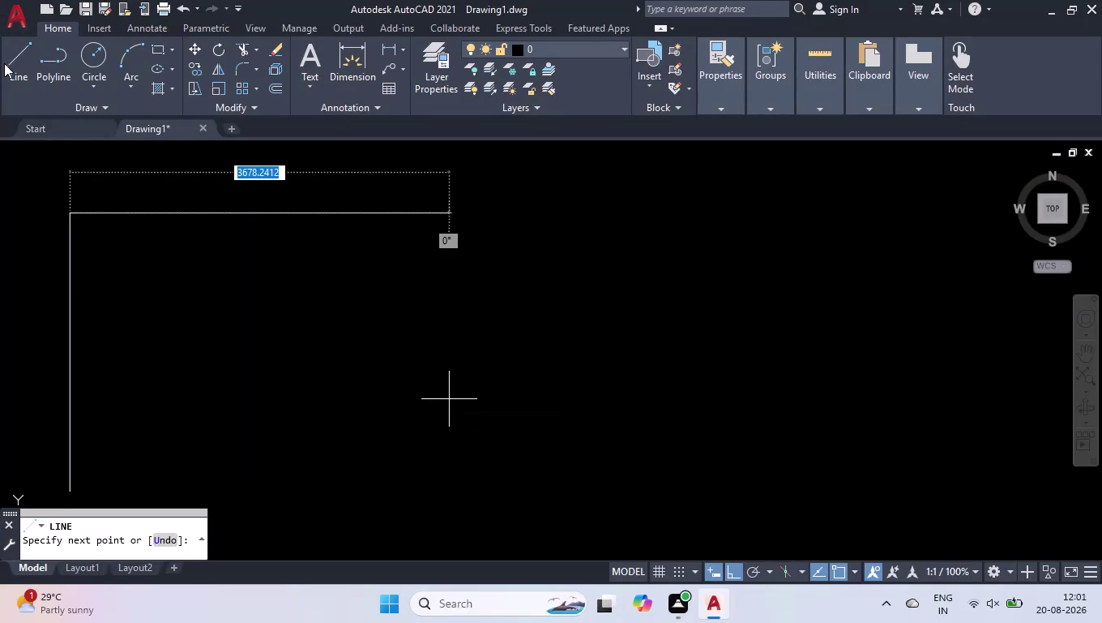
Draw the 3712 top edge and 2700 right side, then close the rectangle outline.
text(37)
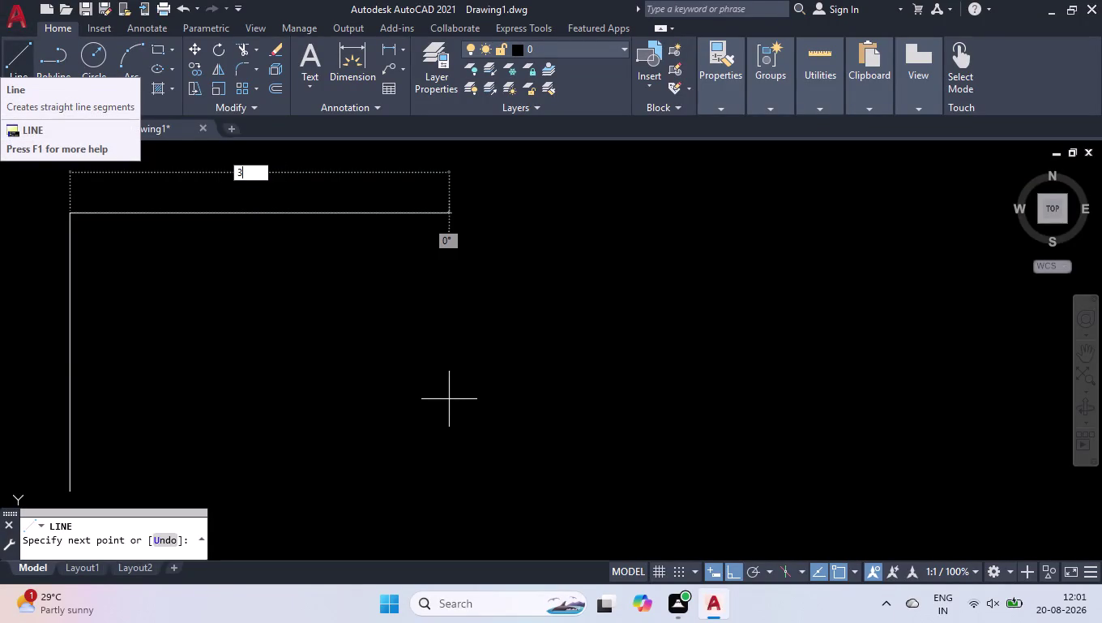
text(12)
key(Return)
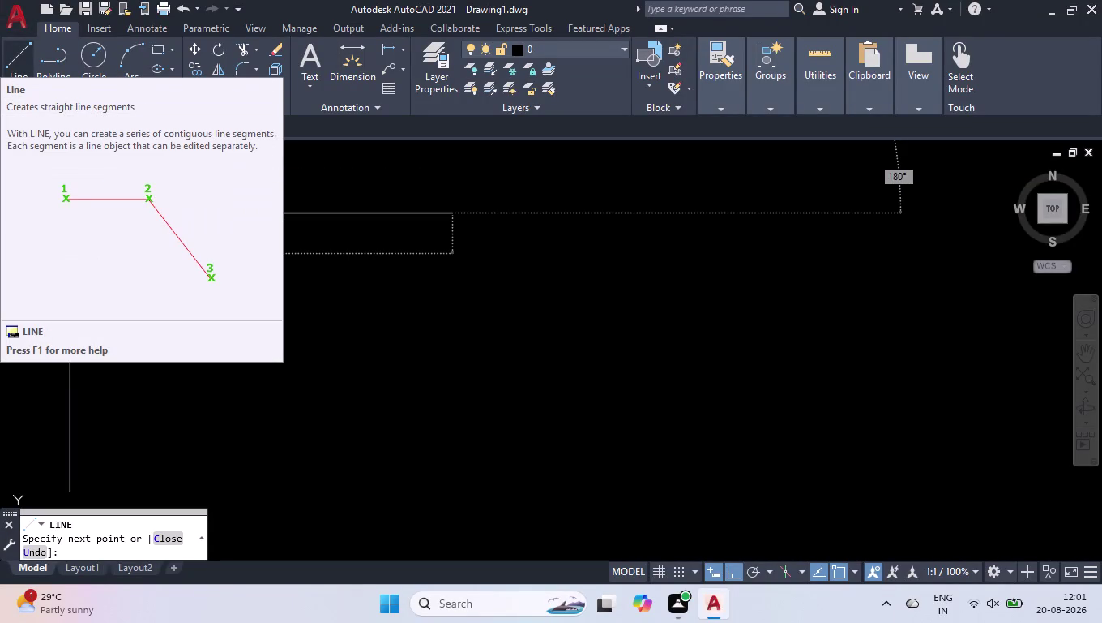
scroll(down, 3)
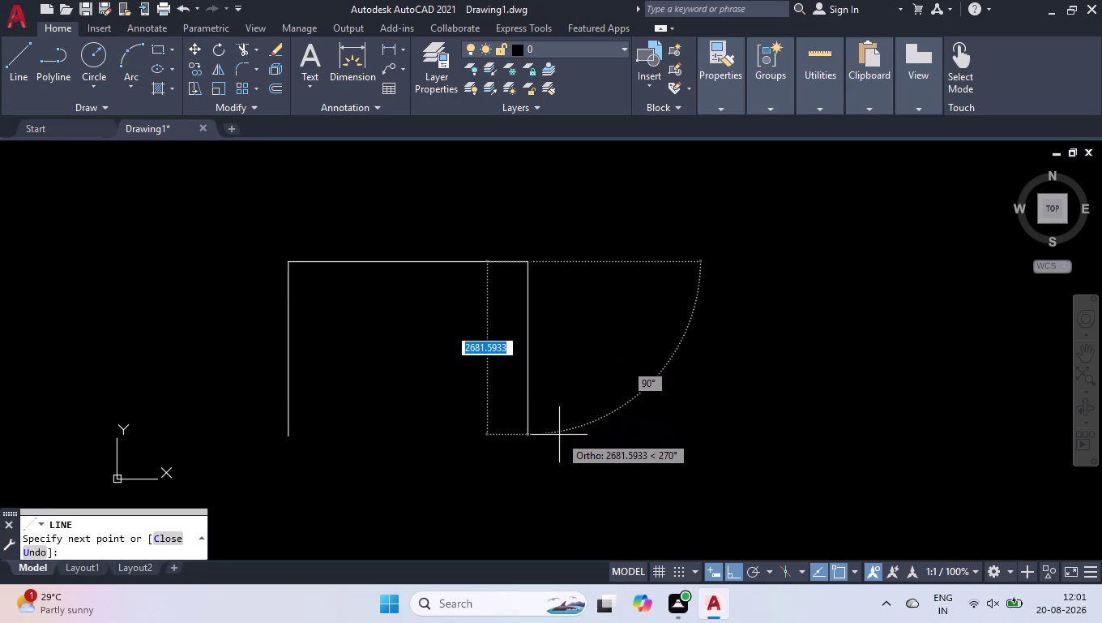
text(2700)
key(Return)
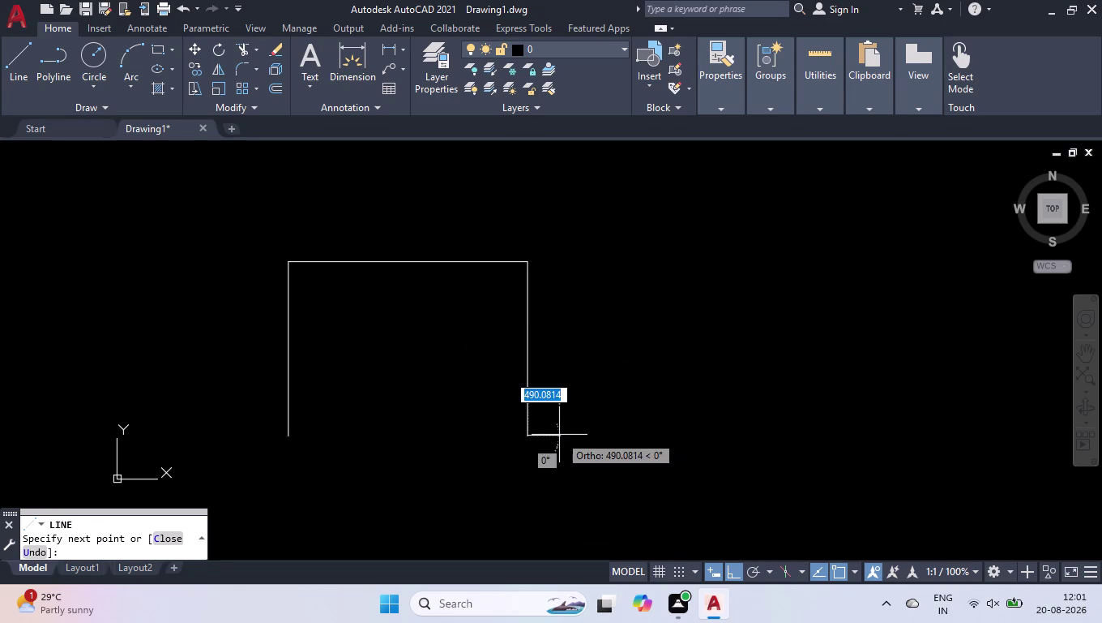
key(c)
key(Return)
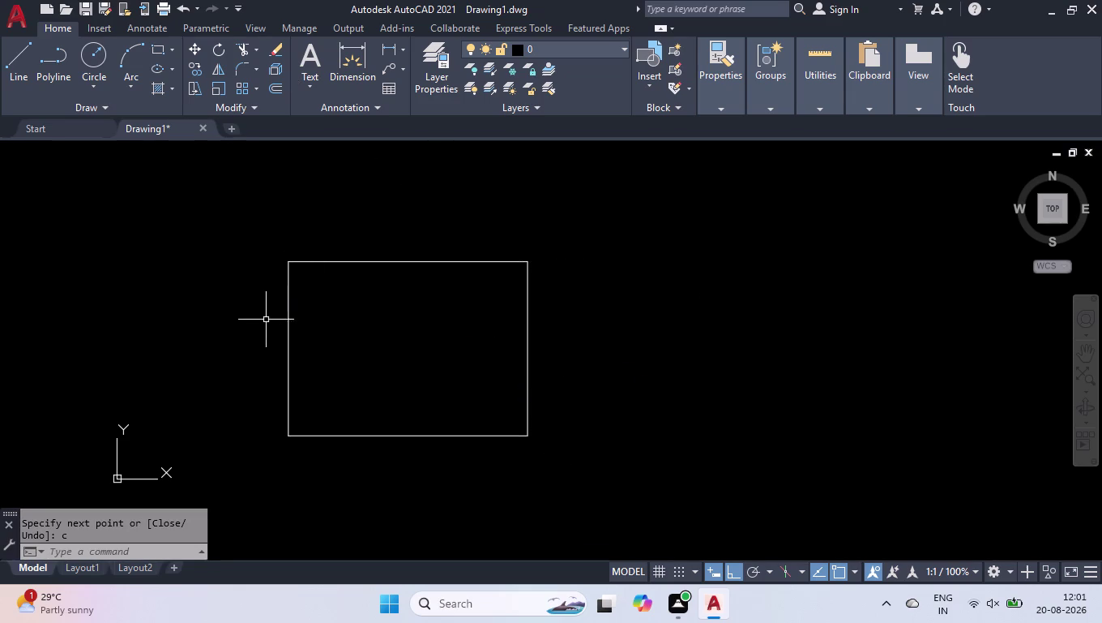
scroll(up, 3)
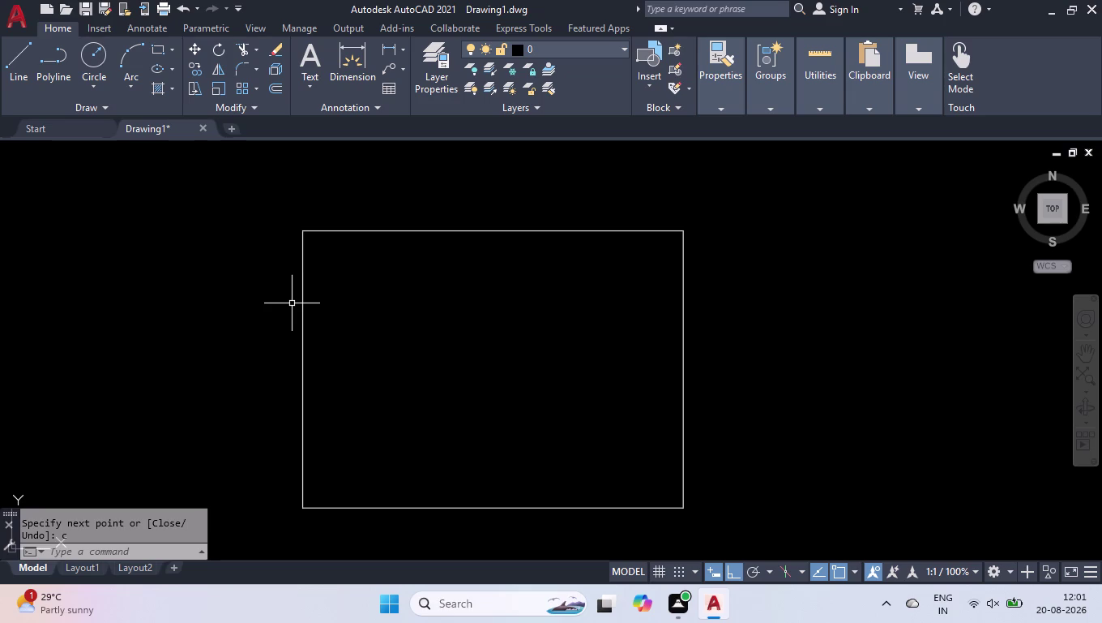
Offset the right edge 273 inward to form the right side post.
text(off)
key(Return)
key(2)
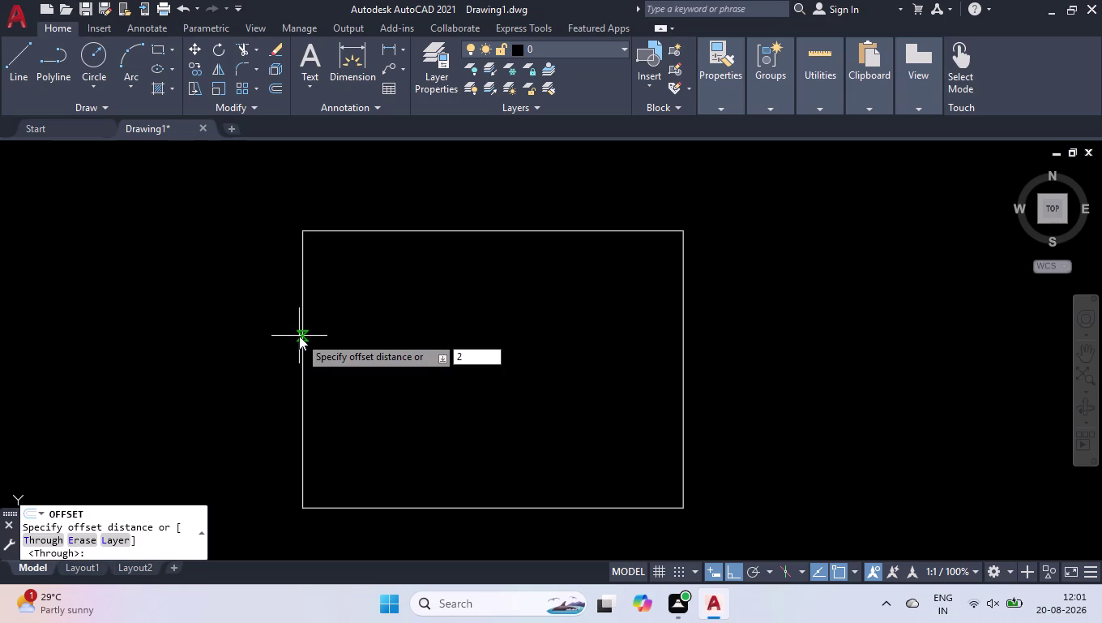
text(7)
text(3)
key(Return)
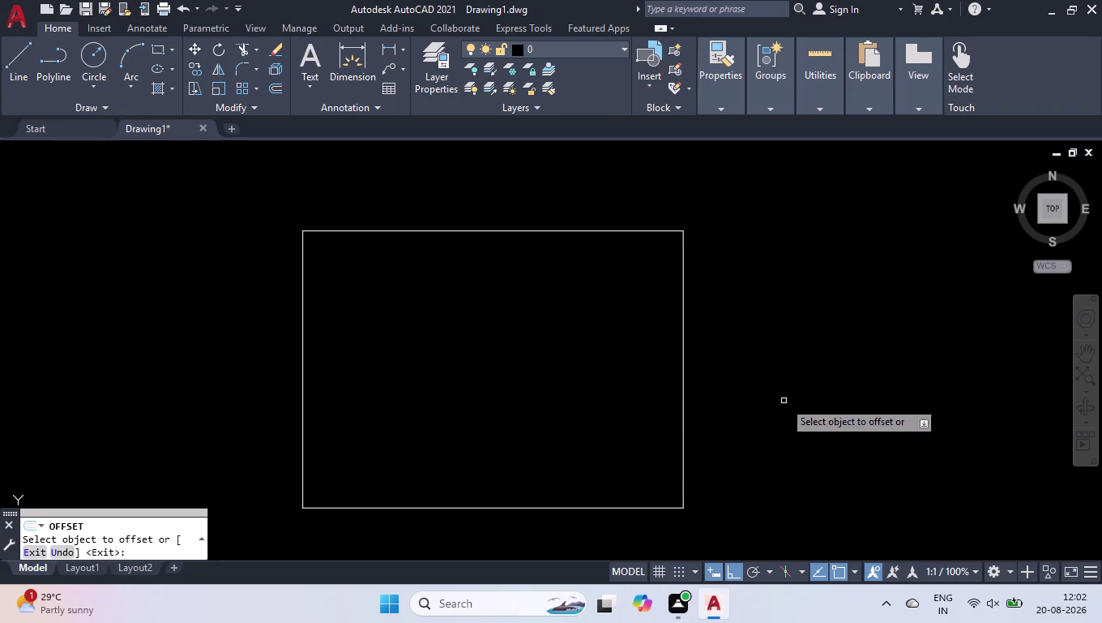
click(682, 383)
click(545, 398)
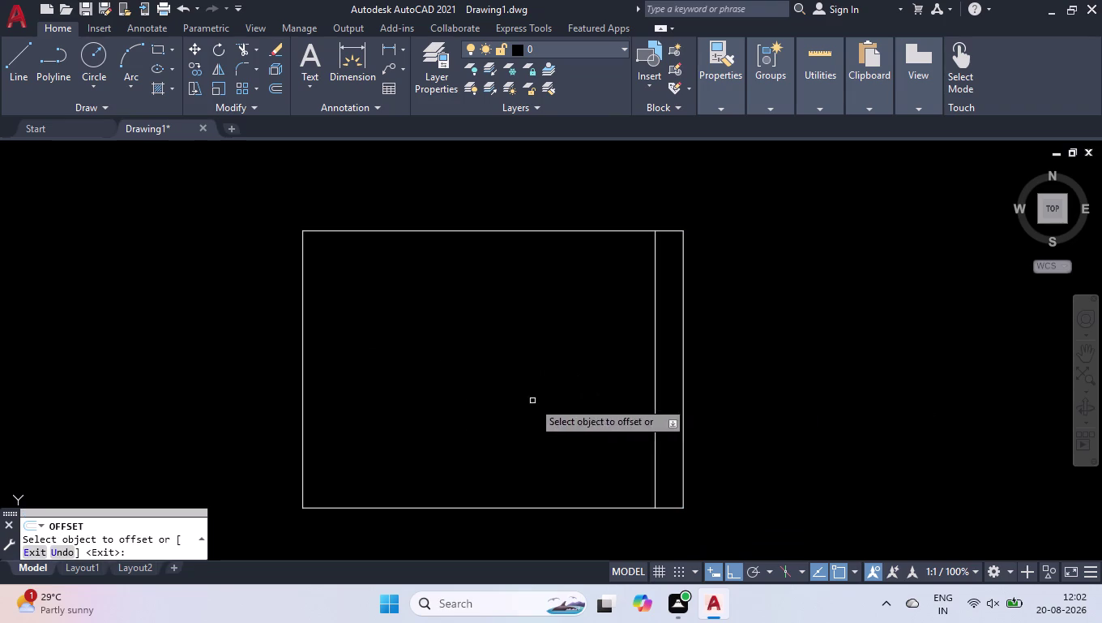
Offset the left edge inward to form the left side post, then end Offset.
click(302, 375)
text(14)
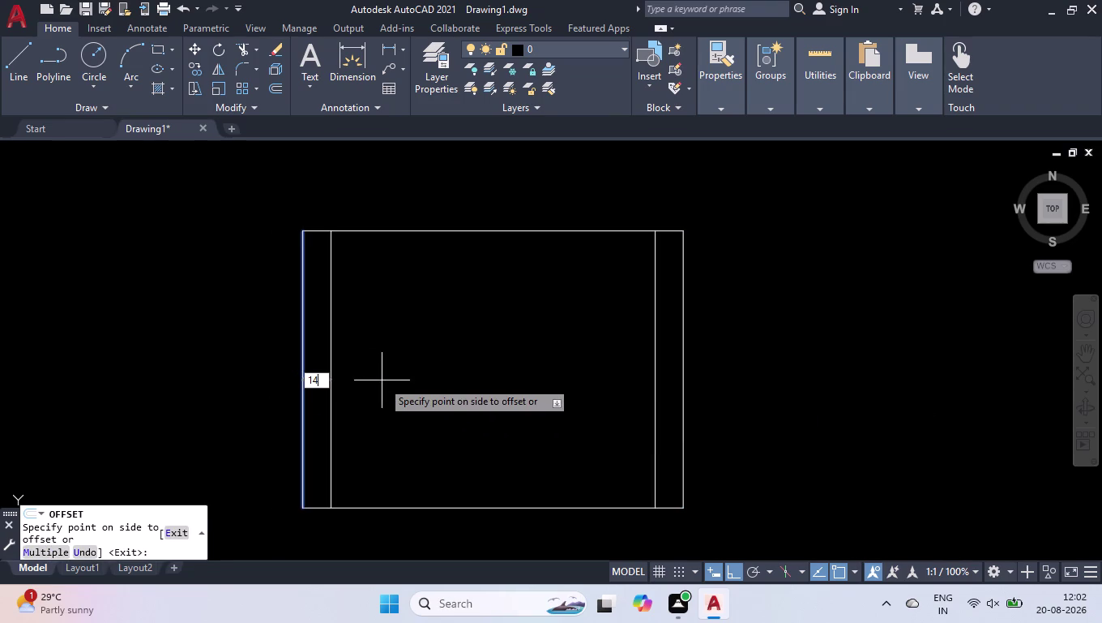
text(9)
key(Return)
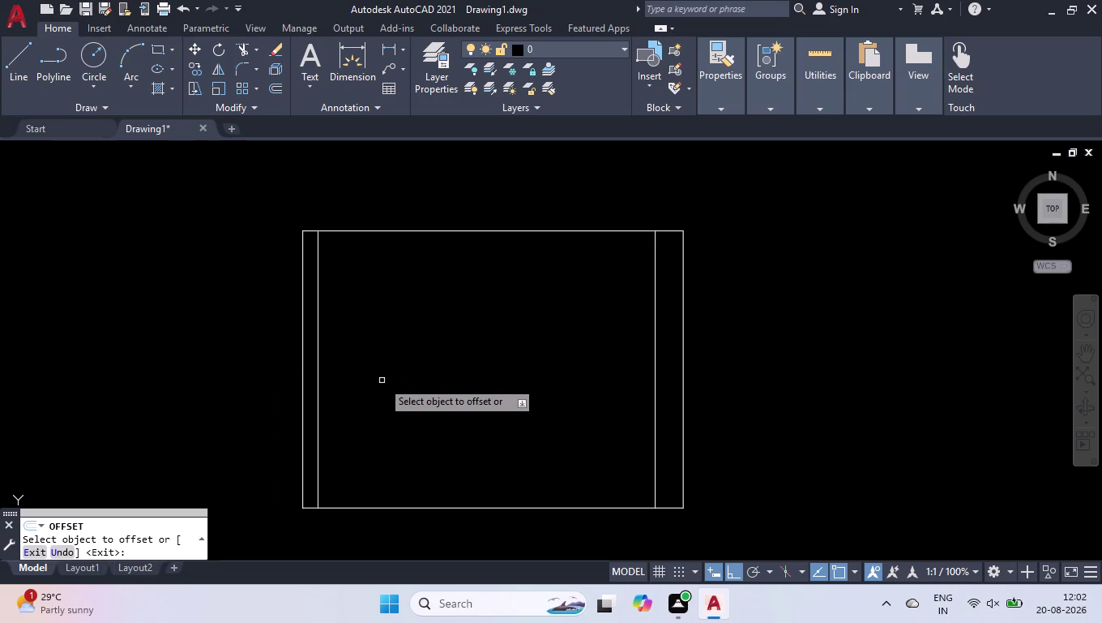
key(Return)
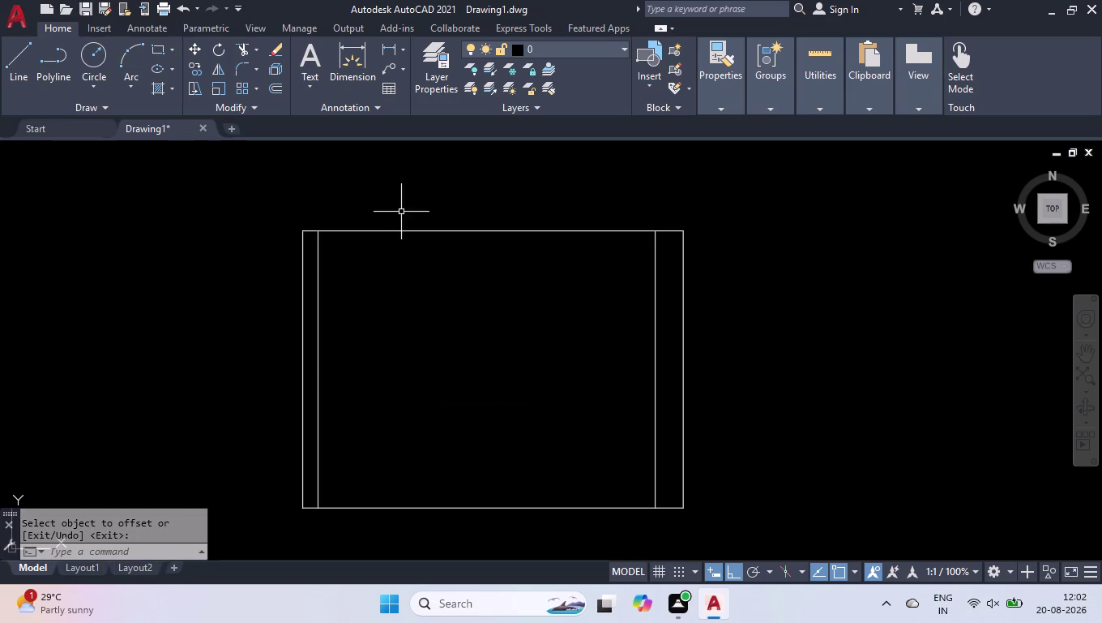
Discard the mistyped command and break the top edge at the left inner post.
scroll(up, 3)
key(o)
key(f)
key(f)
key(BackSpace)
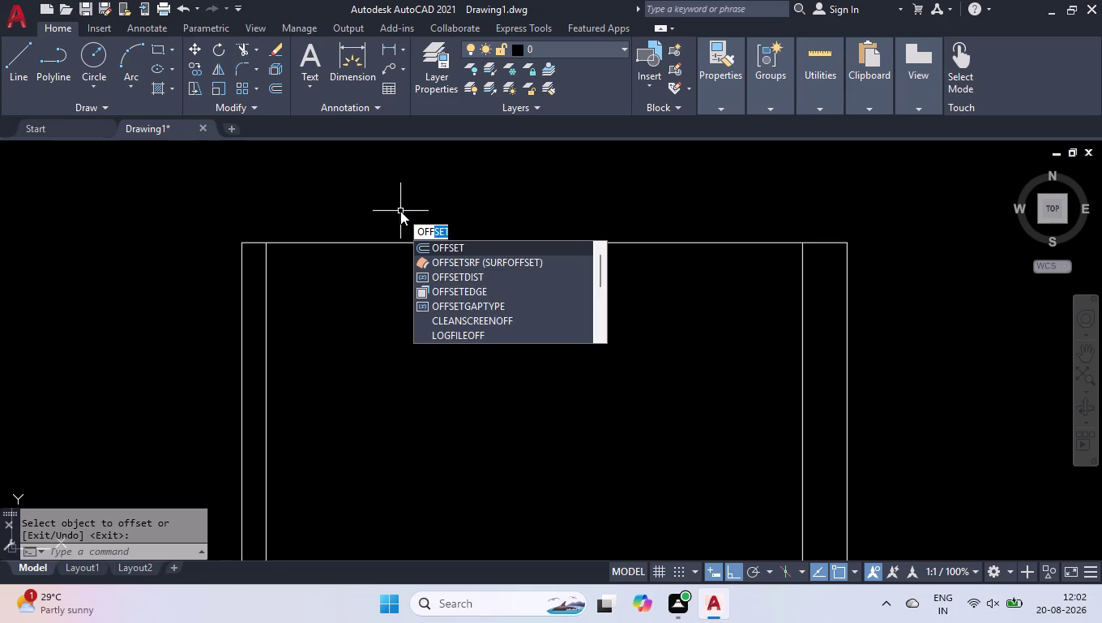
key(BackSpace)
key(BackSpace)
key(BackSpace)
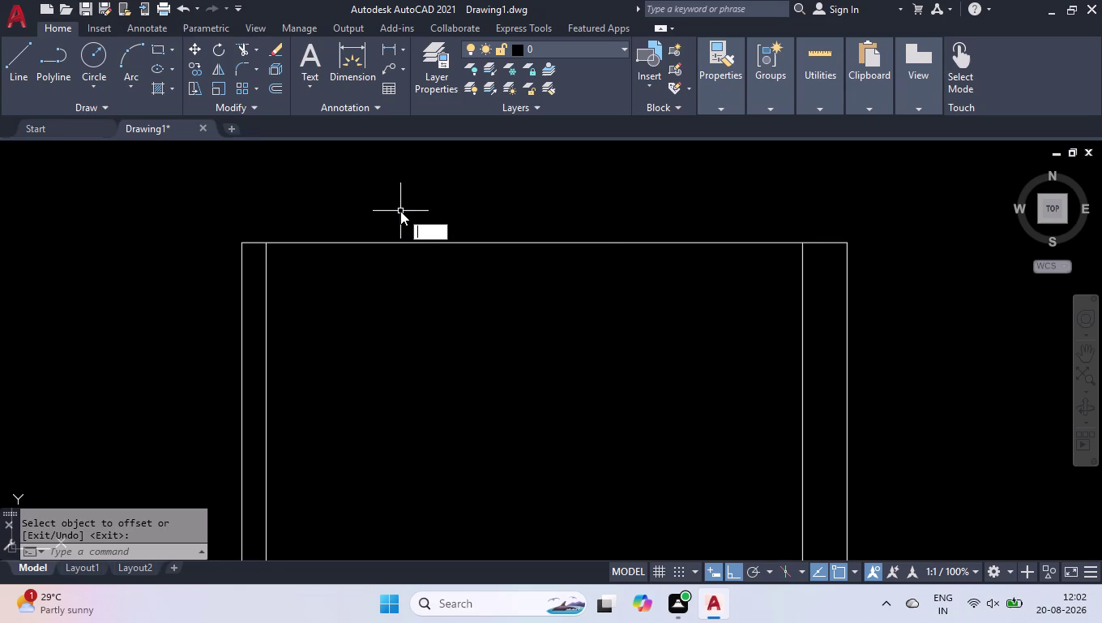
text(br)
key(Down)
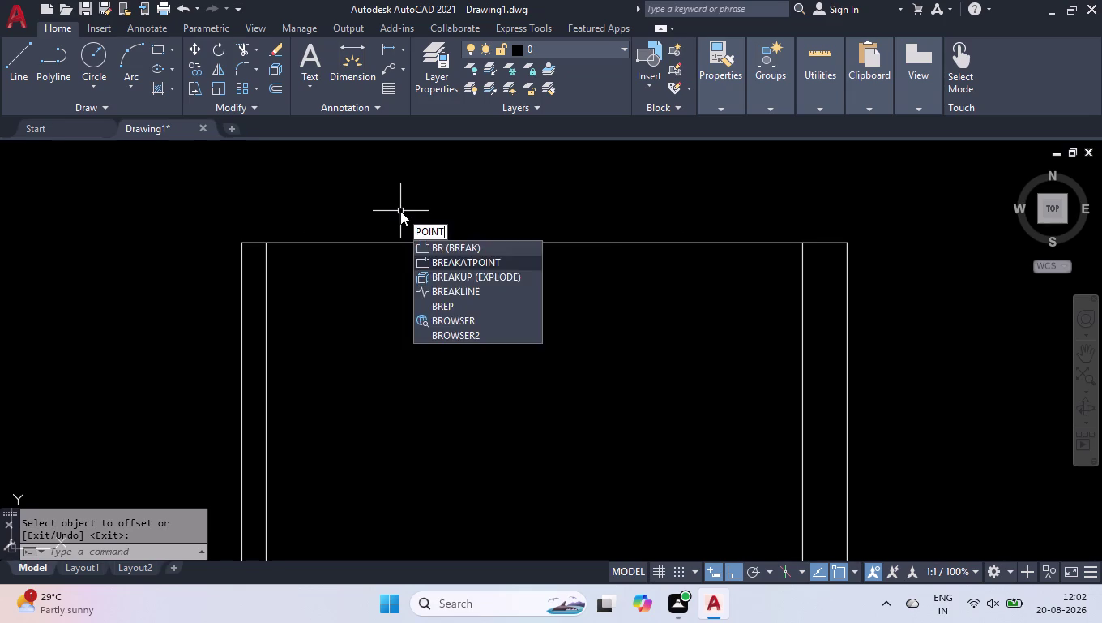
key(Return)
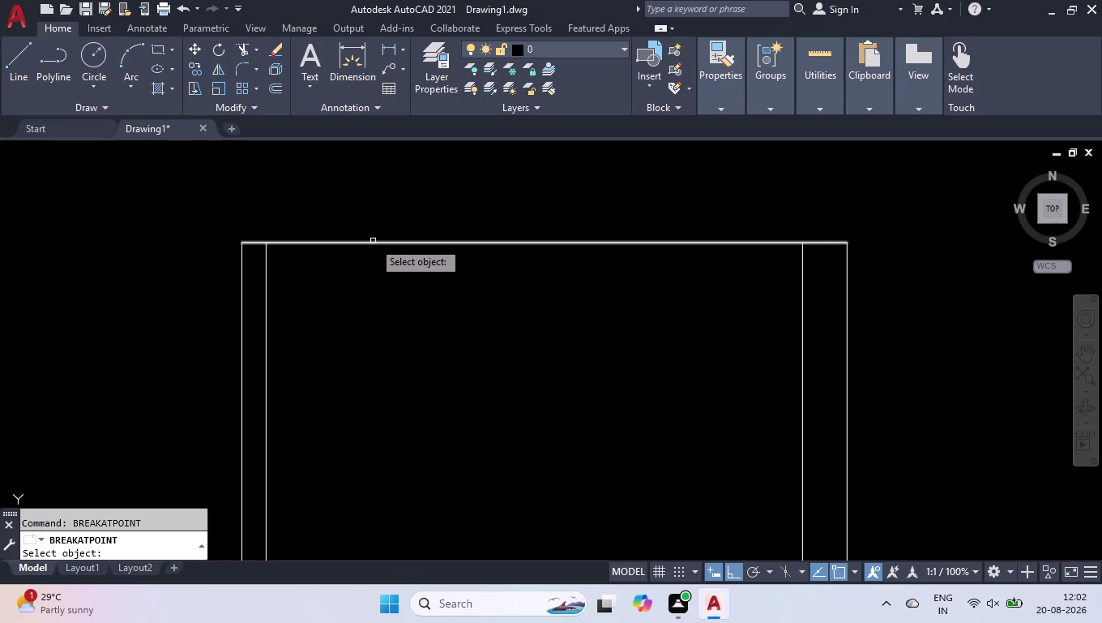
click(373, 240)
click(263, 244)
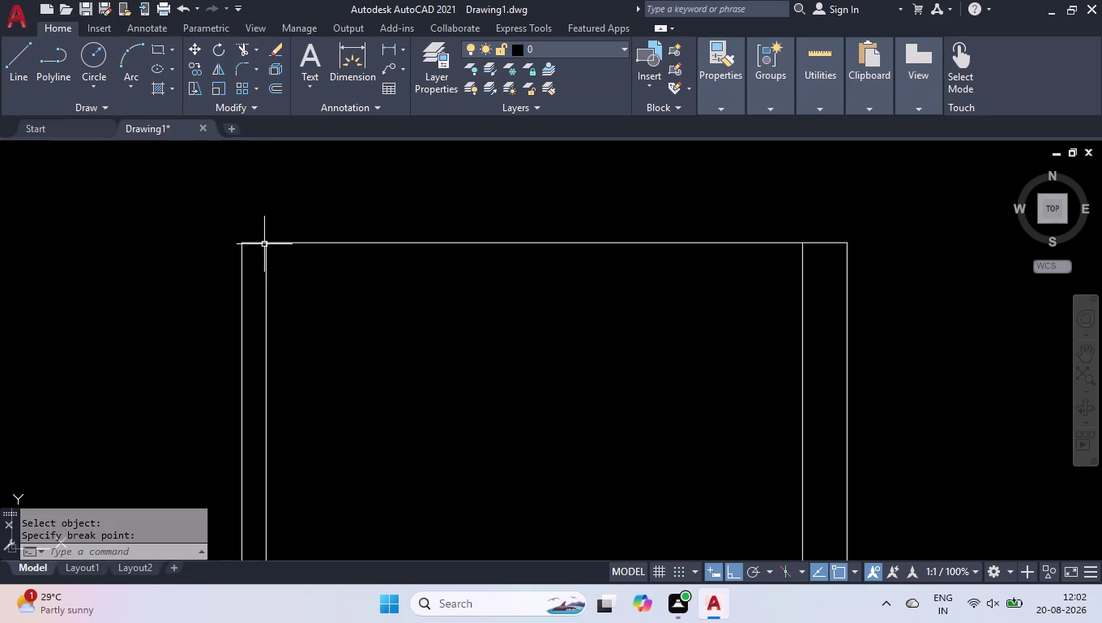
Break the top edge again where it meets the right inner post.
key(space)
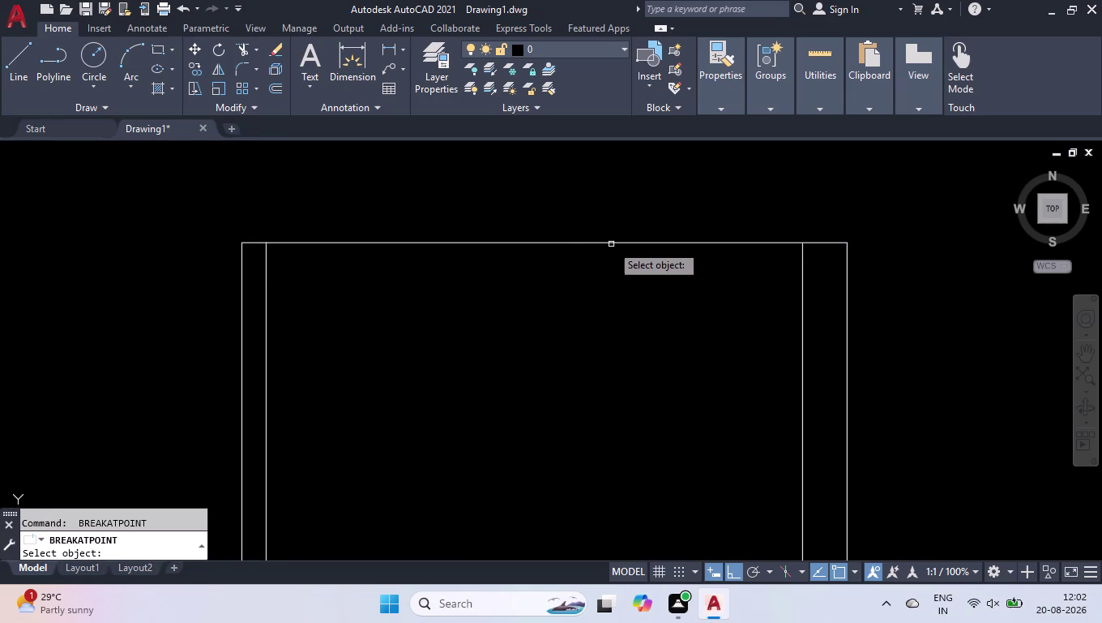
click(612, 242)
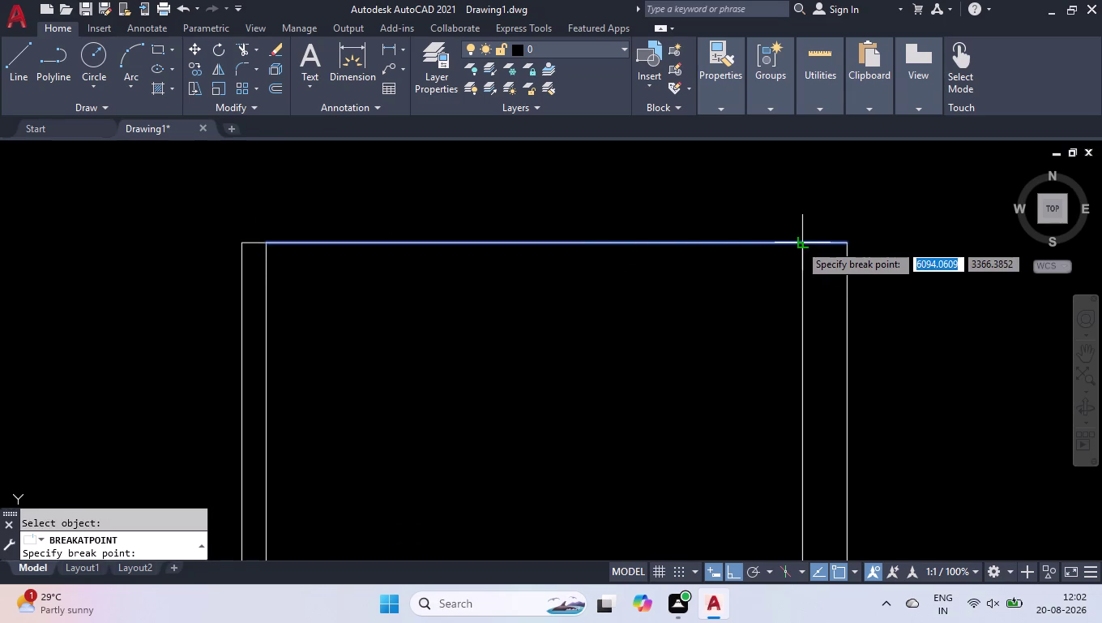
click(801, 242)
Offset the top edge segment 229 downward as a rail between the inner posts.
text(of)
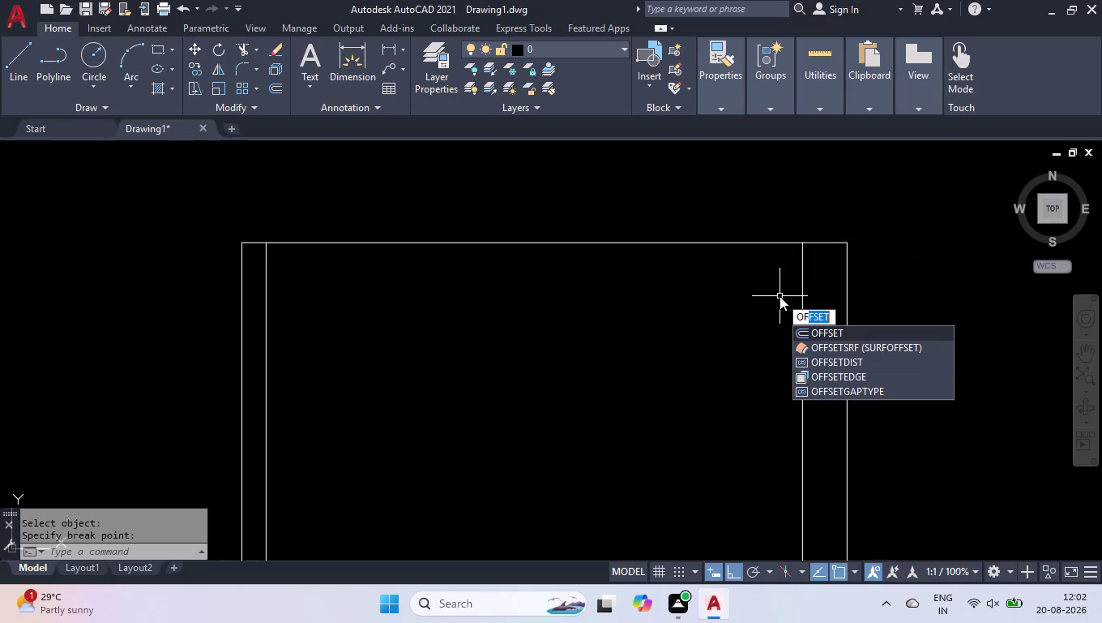
key(f)
key(Return)
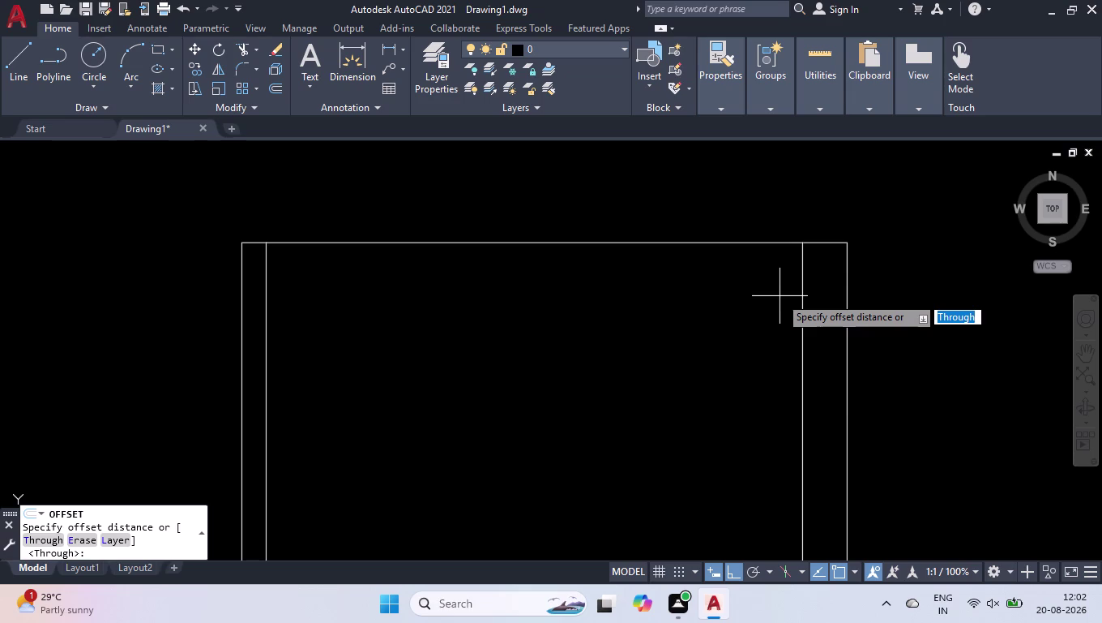
text(229)
key(Return)
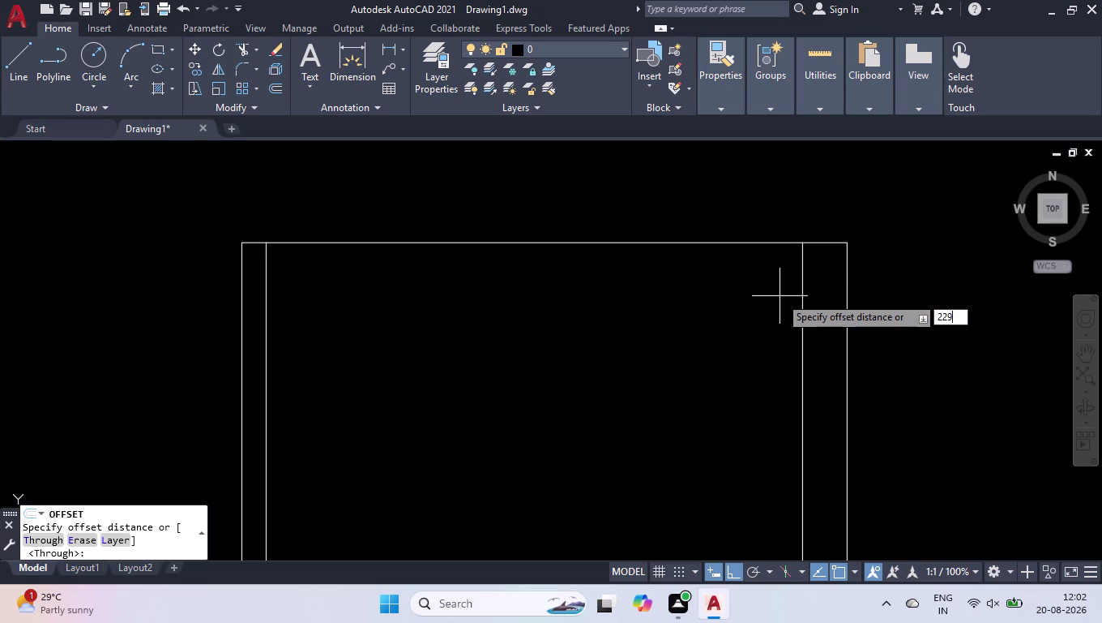
click(650, 240)
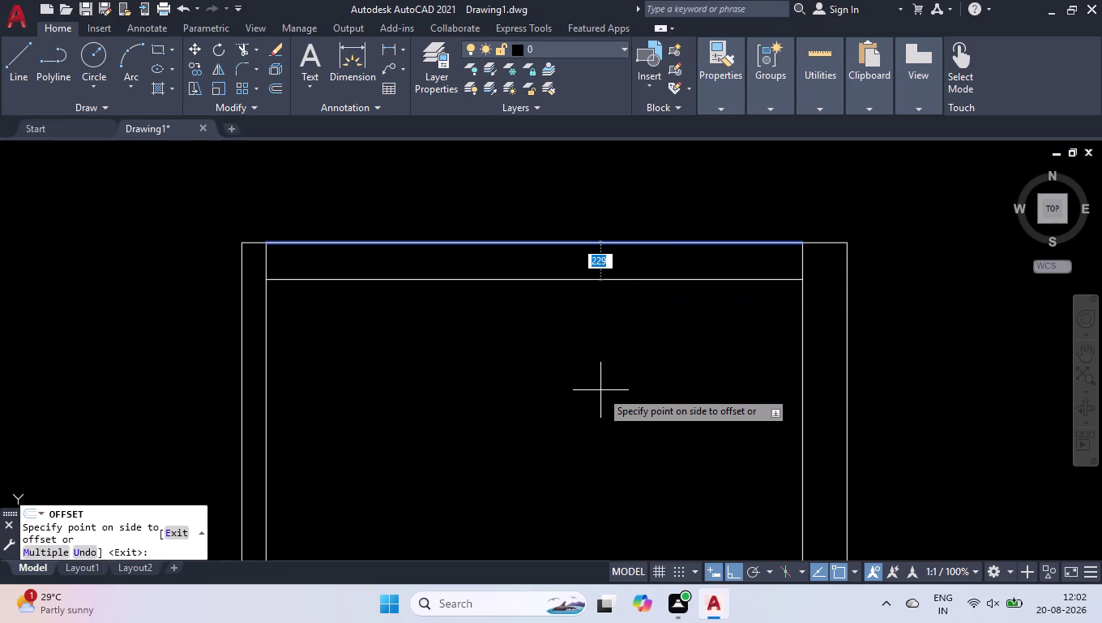
click(601, 390)
scroll(down, 3)
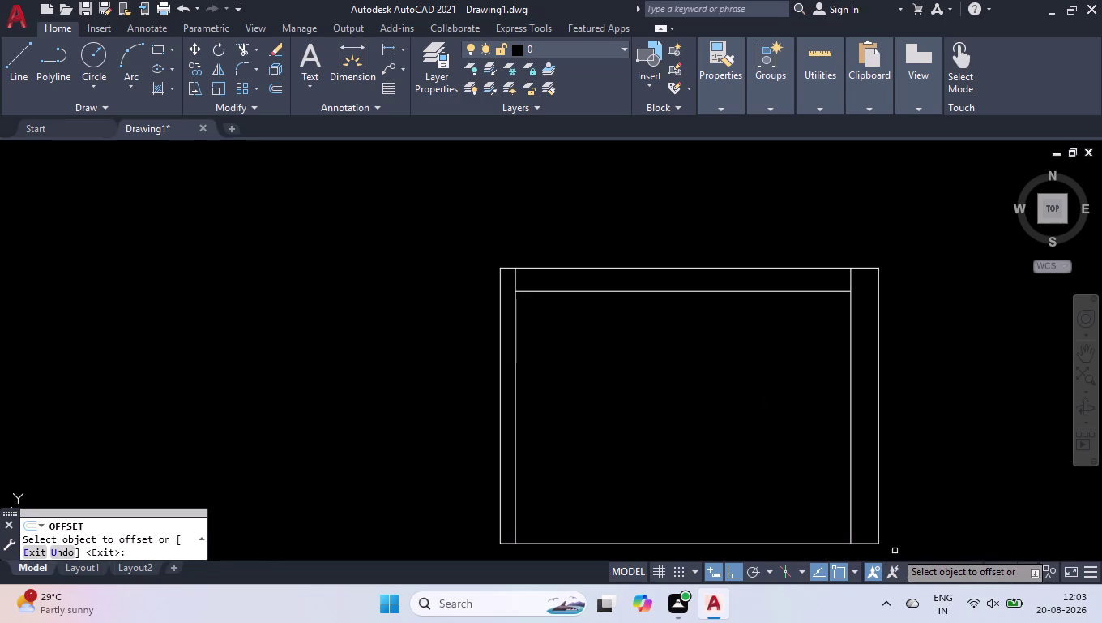
scroll(up, 3)
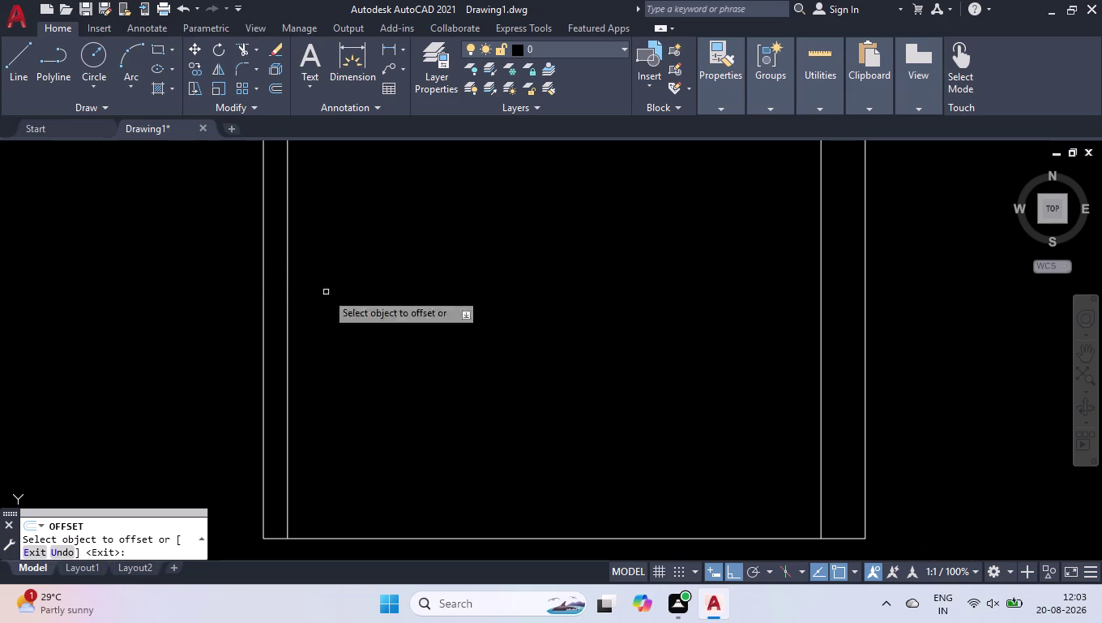
Add two dividers: offset the right inner post 45, then offset that copy 1070.
scroll(down, 3)
scroll(up, 3)
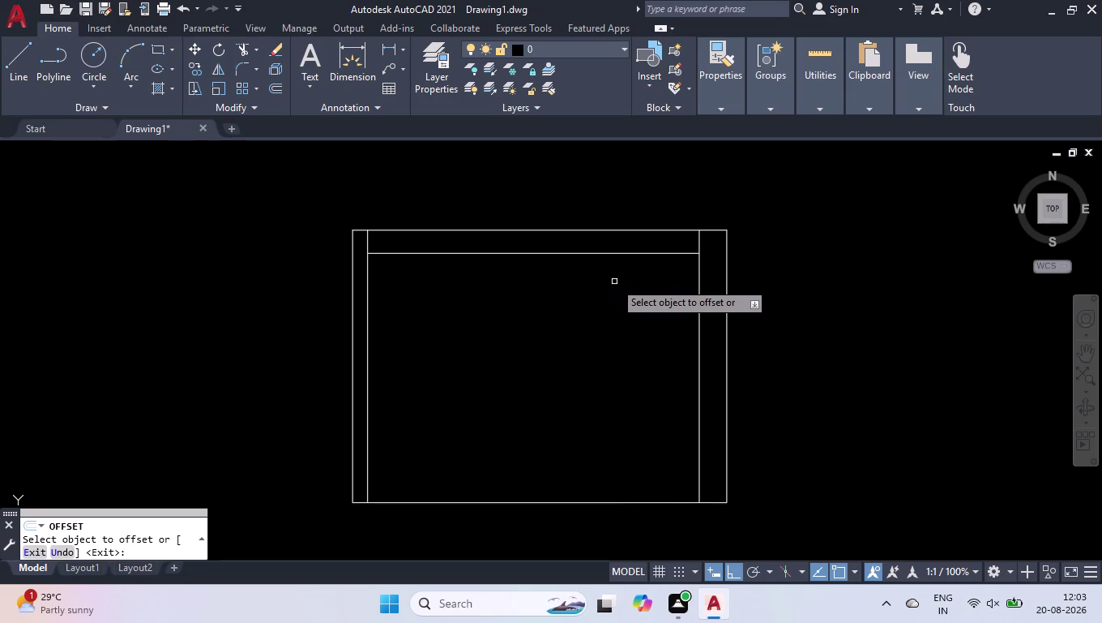
click(699, 370)
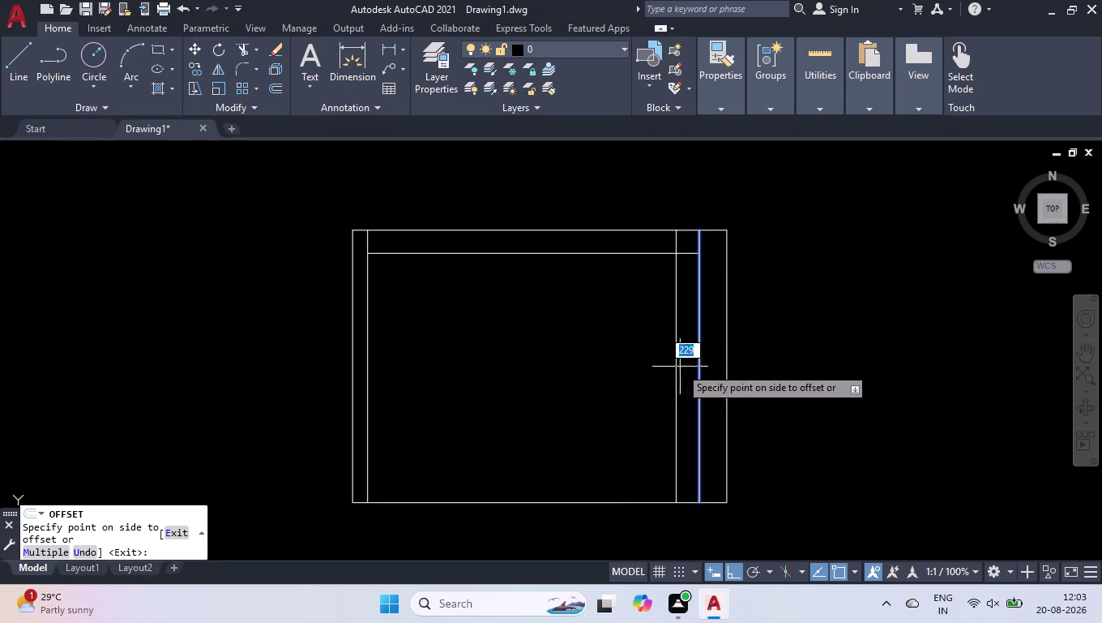
text(45)
key(Return)
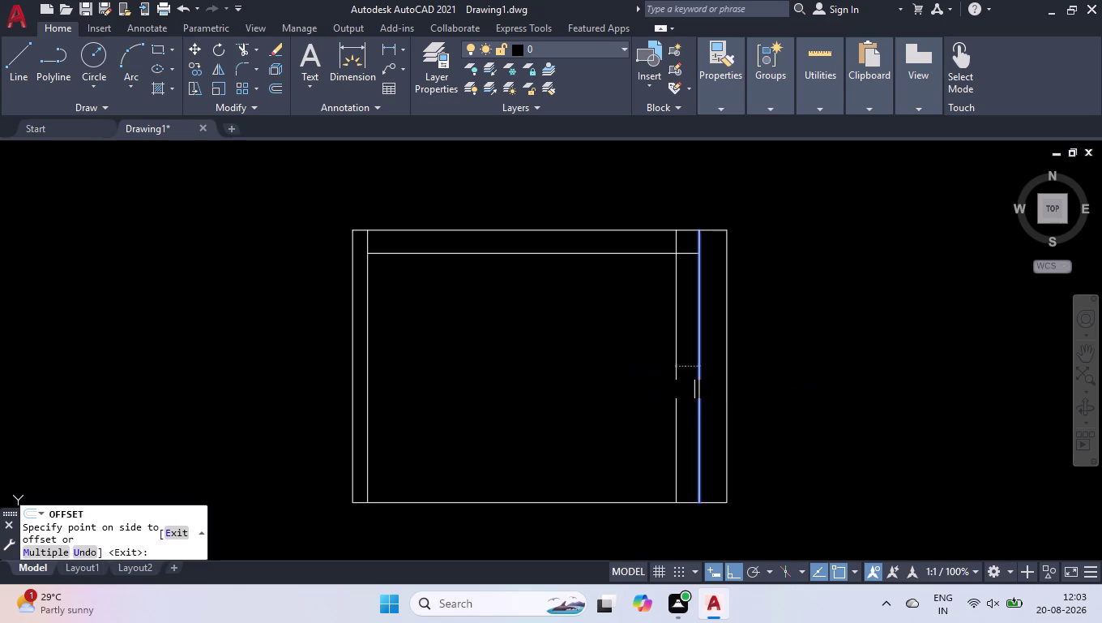
click(696, 357)
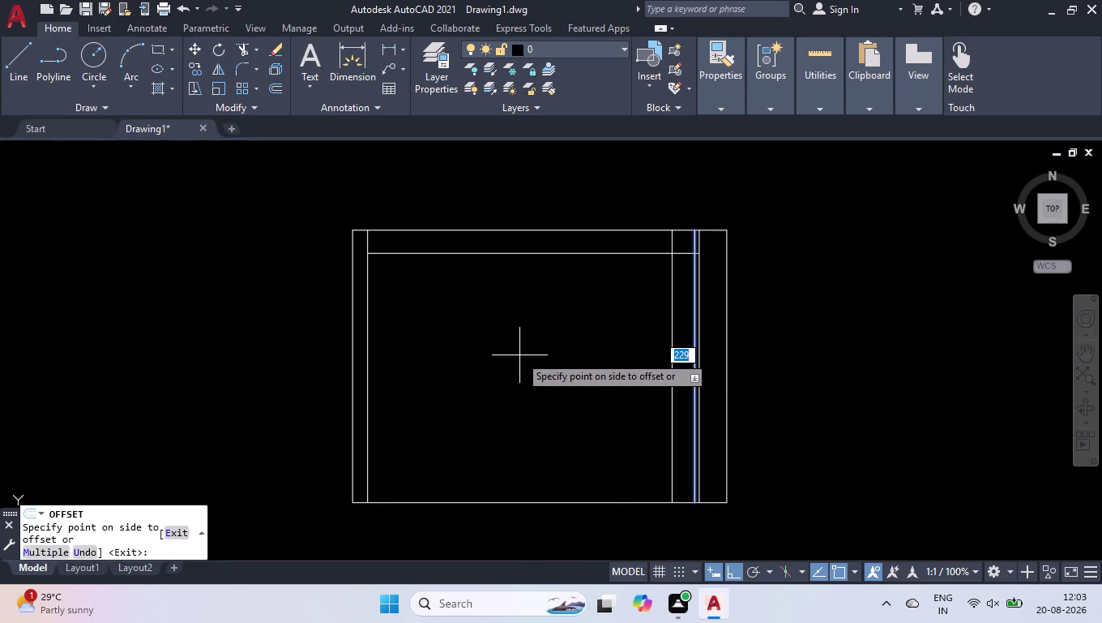
text(10)
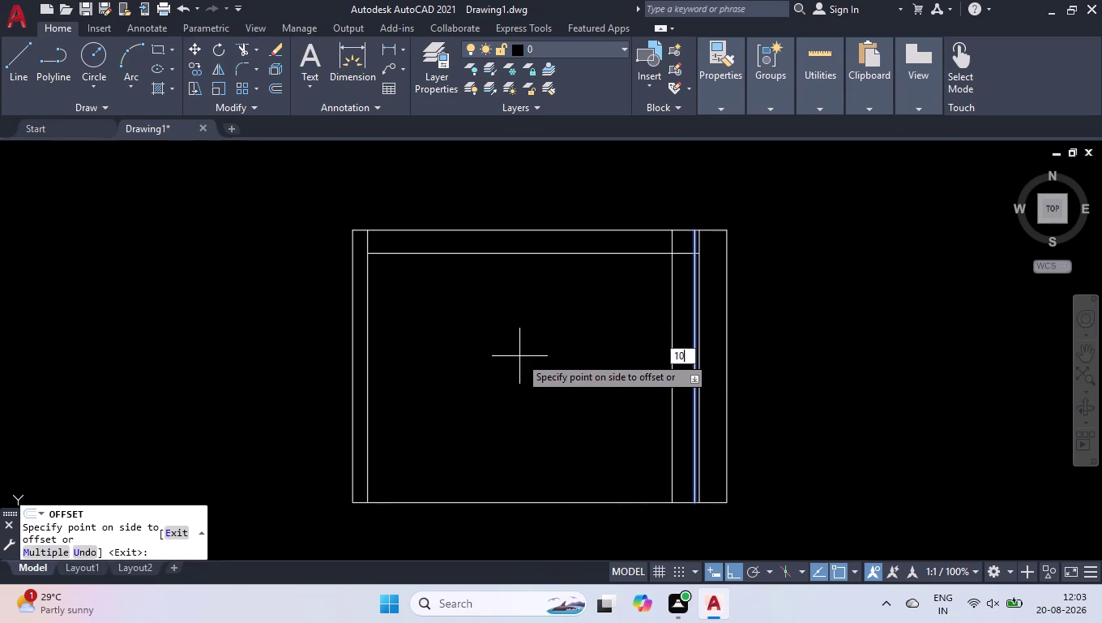
text(70)
key(Return)
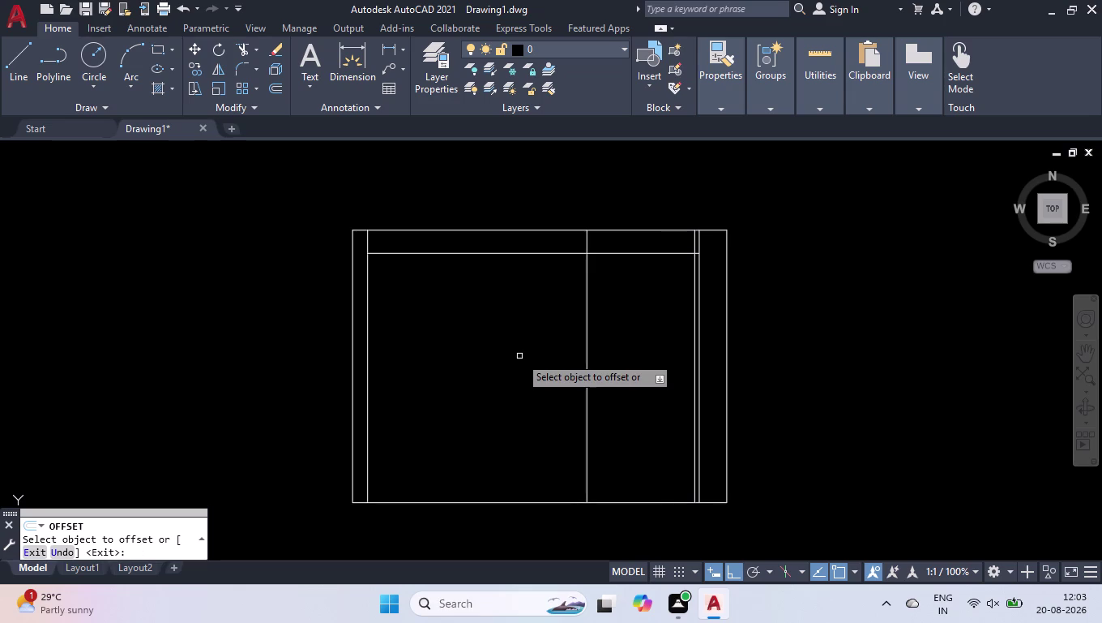
Offset the middle divider 1115 farther left, then start measuring the bay spacing.
click(585, 376)
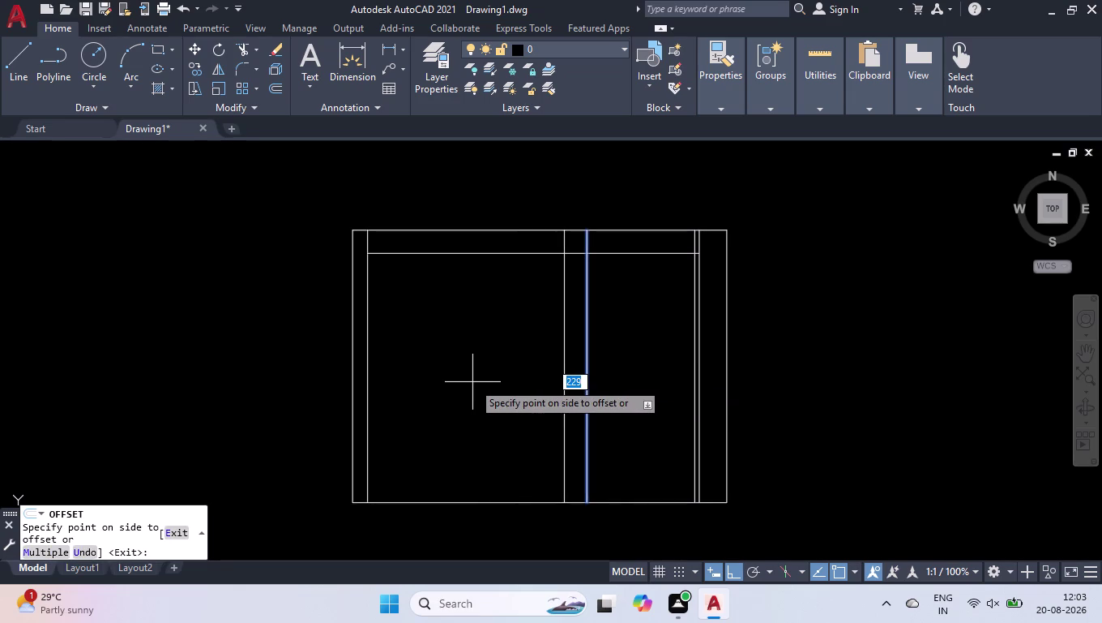
text(1115)
key(Return)
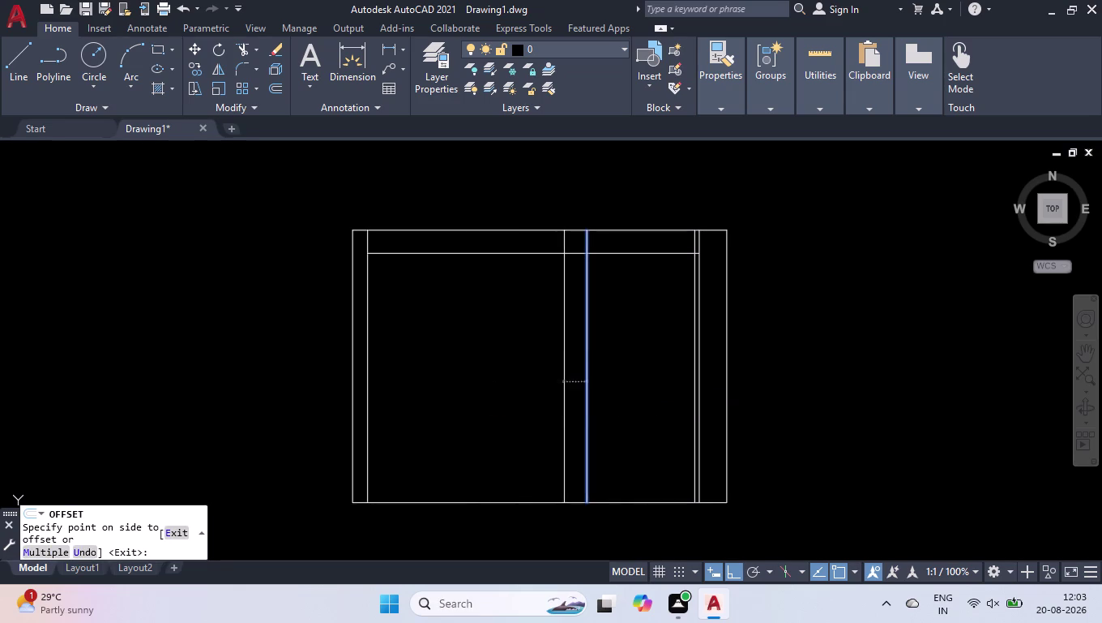
key(Return)
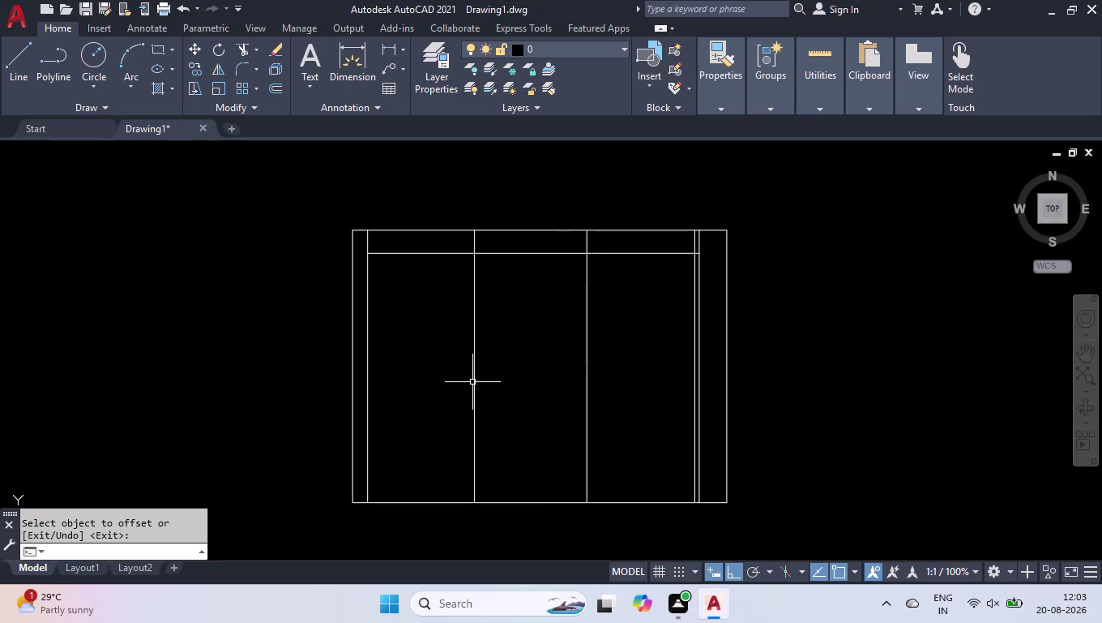
text(mea)
key(Return)
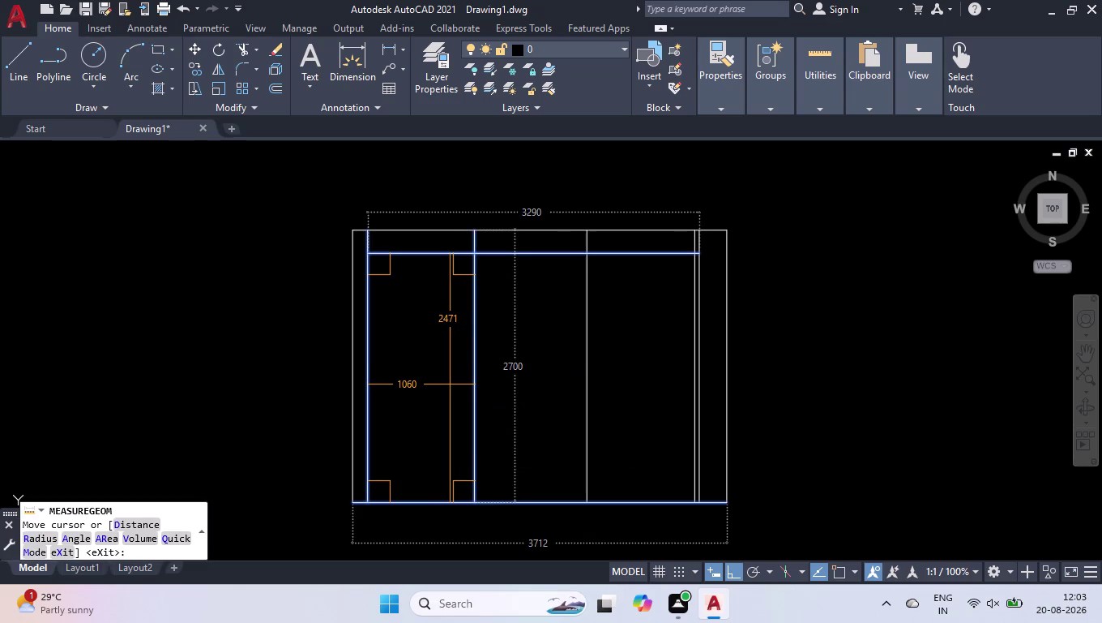
key(Return)
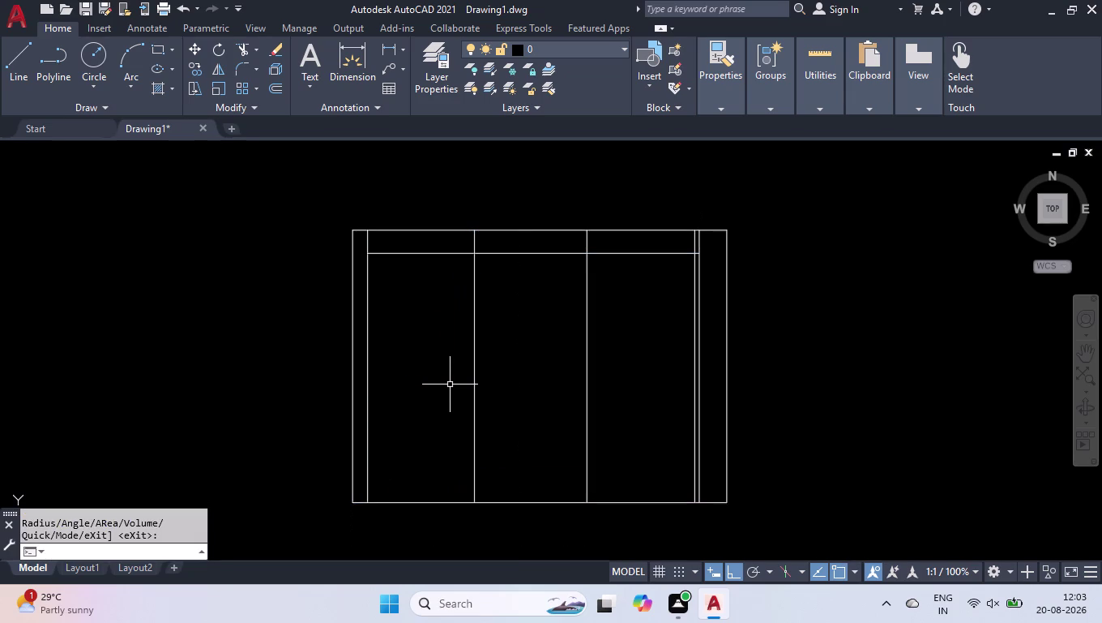